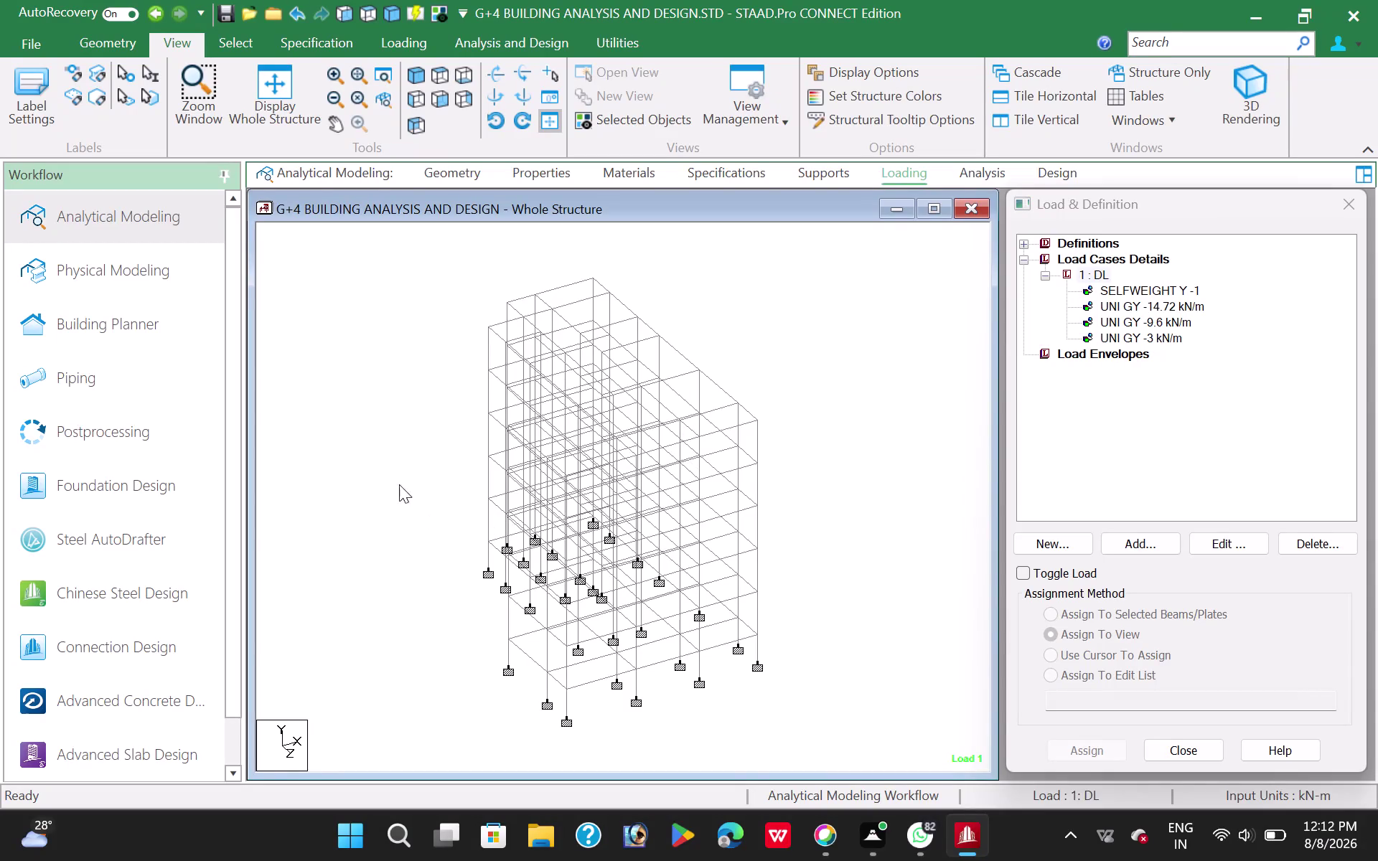
Display load case 1 DL: self-weight plus -14.72, -9.6 and -3 kN/m member loads on the frame.
click(383, 474)
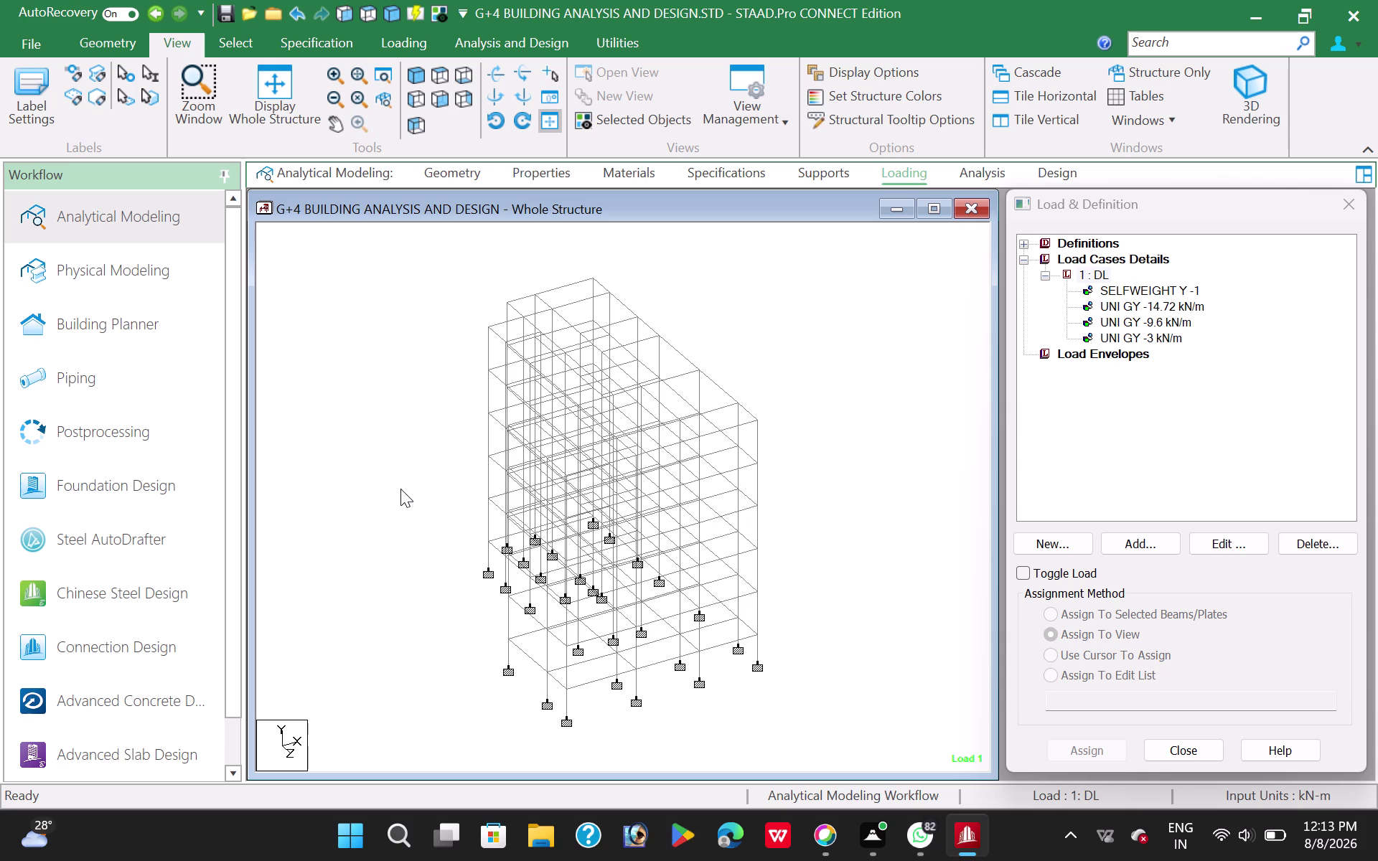
key(shift+e)
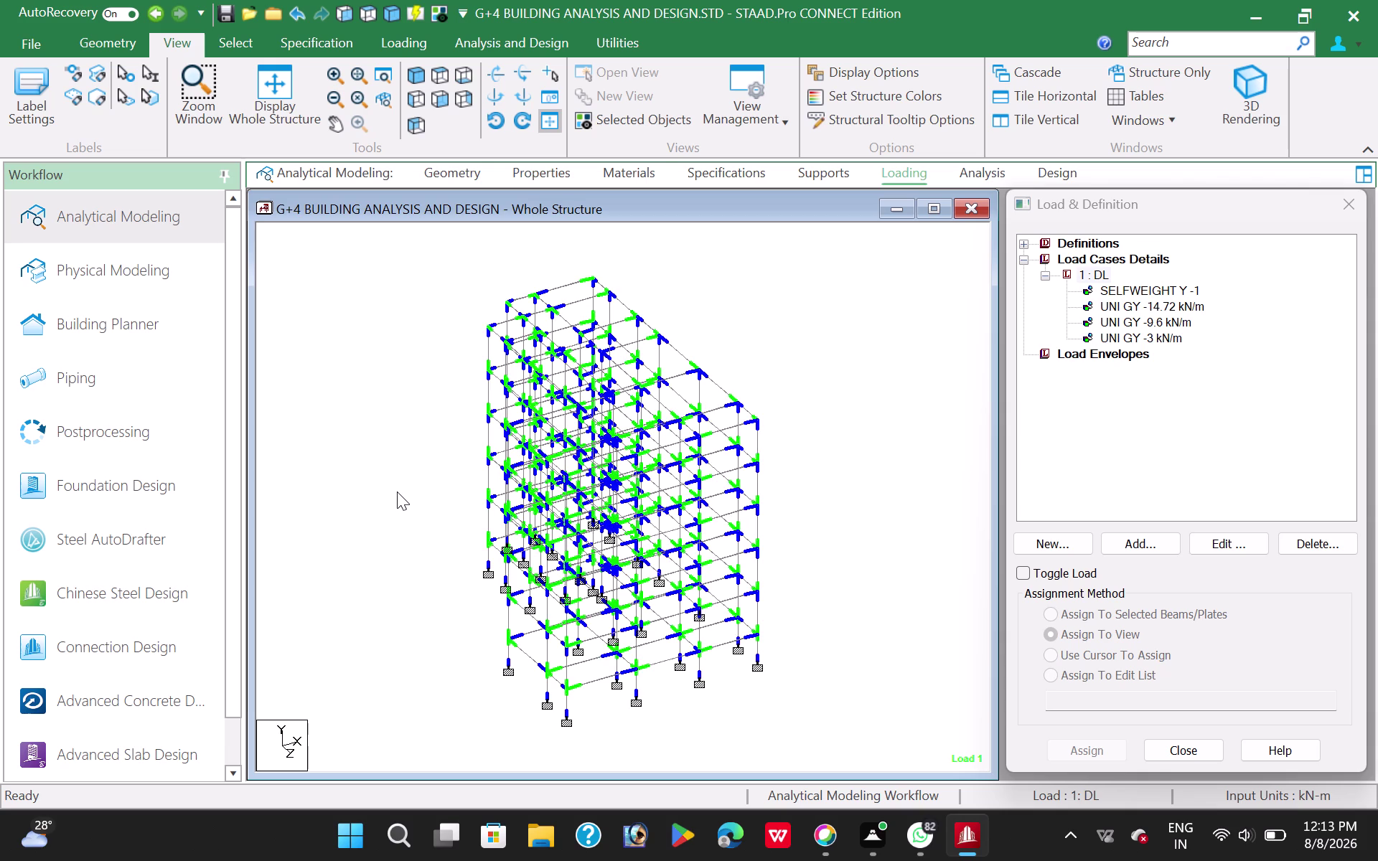
scroll(up, 3)
middle_drag(603, 702, 573, 694)
scroll(down, 3)
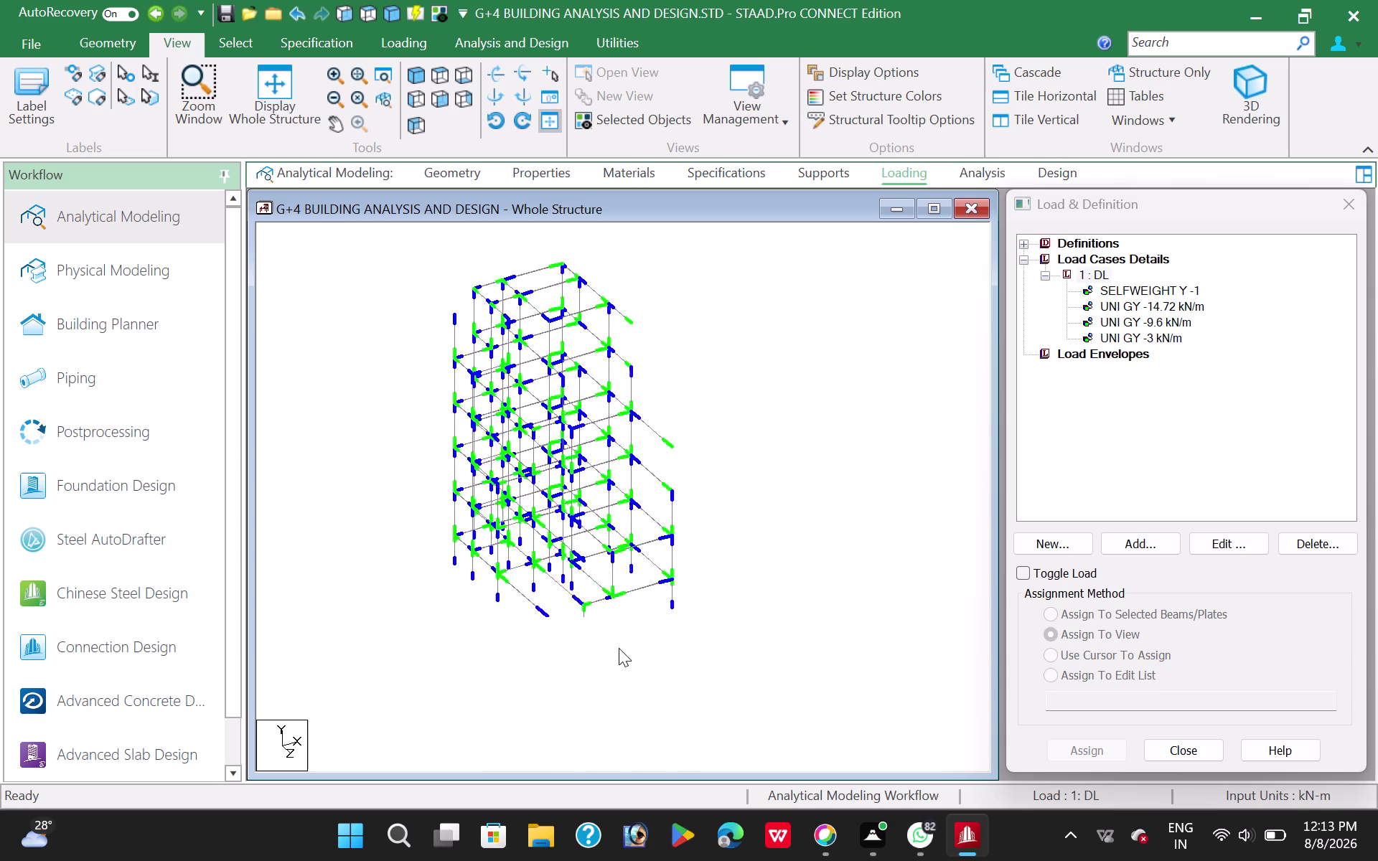
scroll(down, 3)
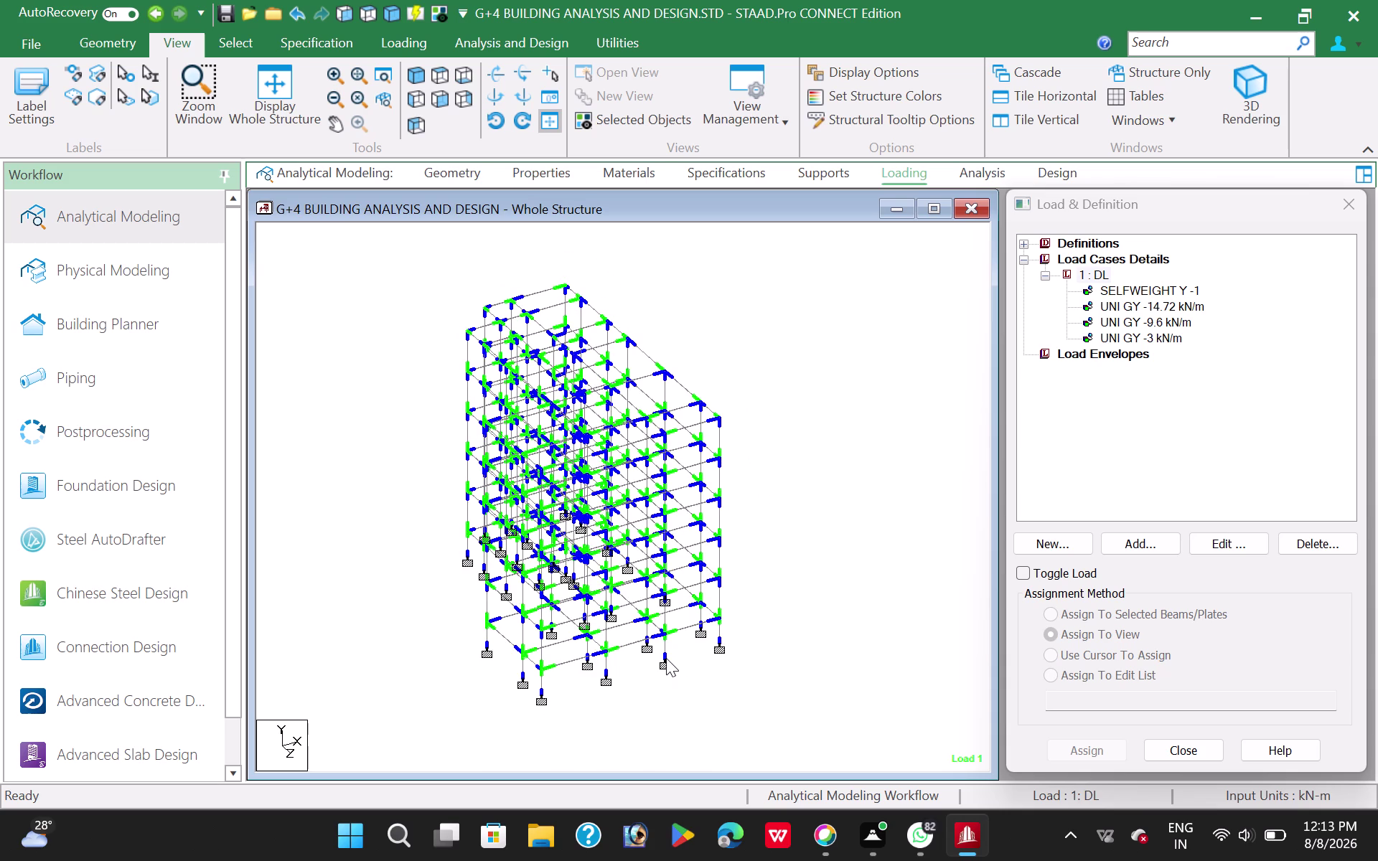
drag(430, 265, 807, 677)
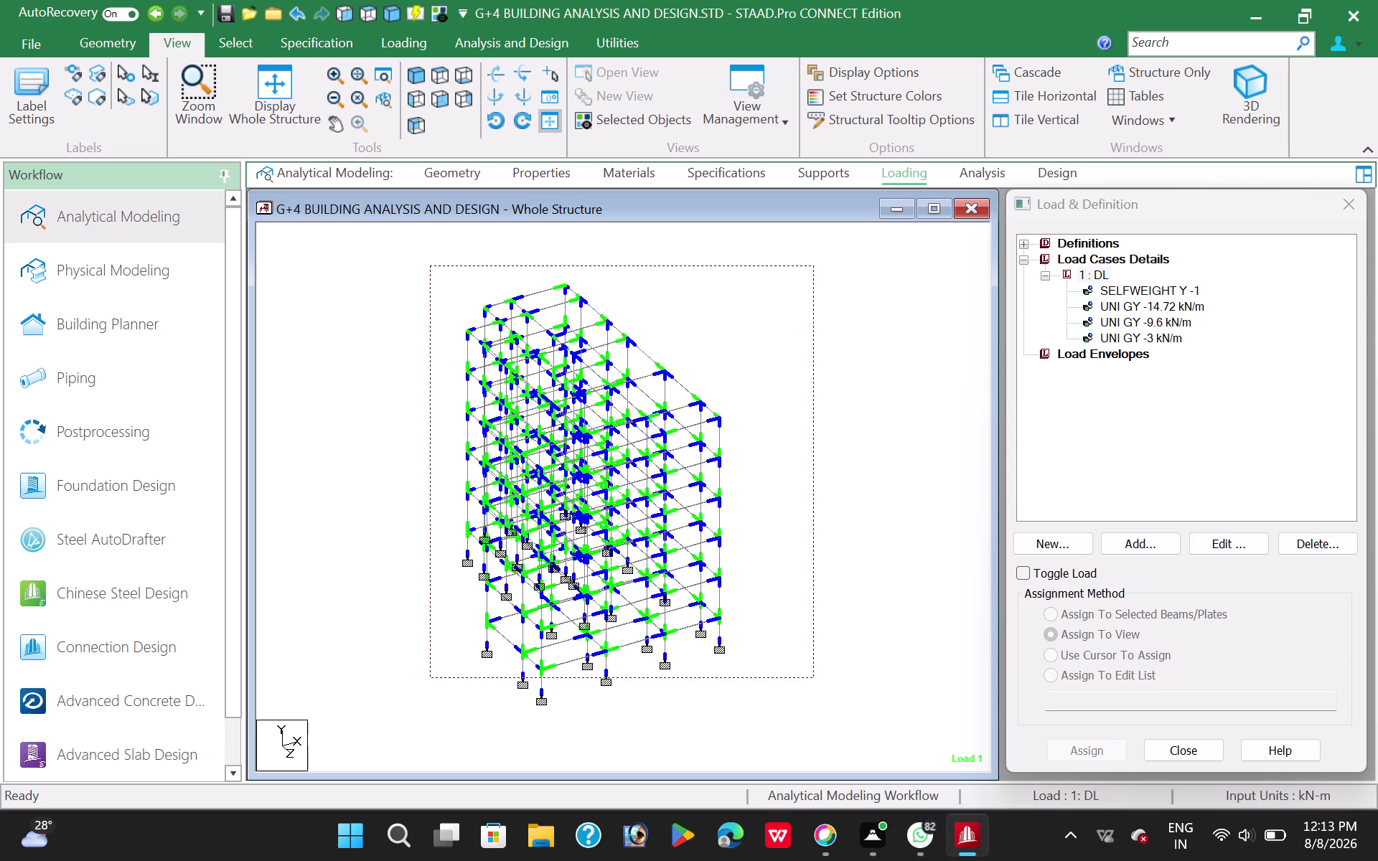
Window-select the whole frame and bring up Utilities > Beam Tools > Beam Incidence.
drag(807, 677, 774, 722)
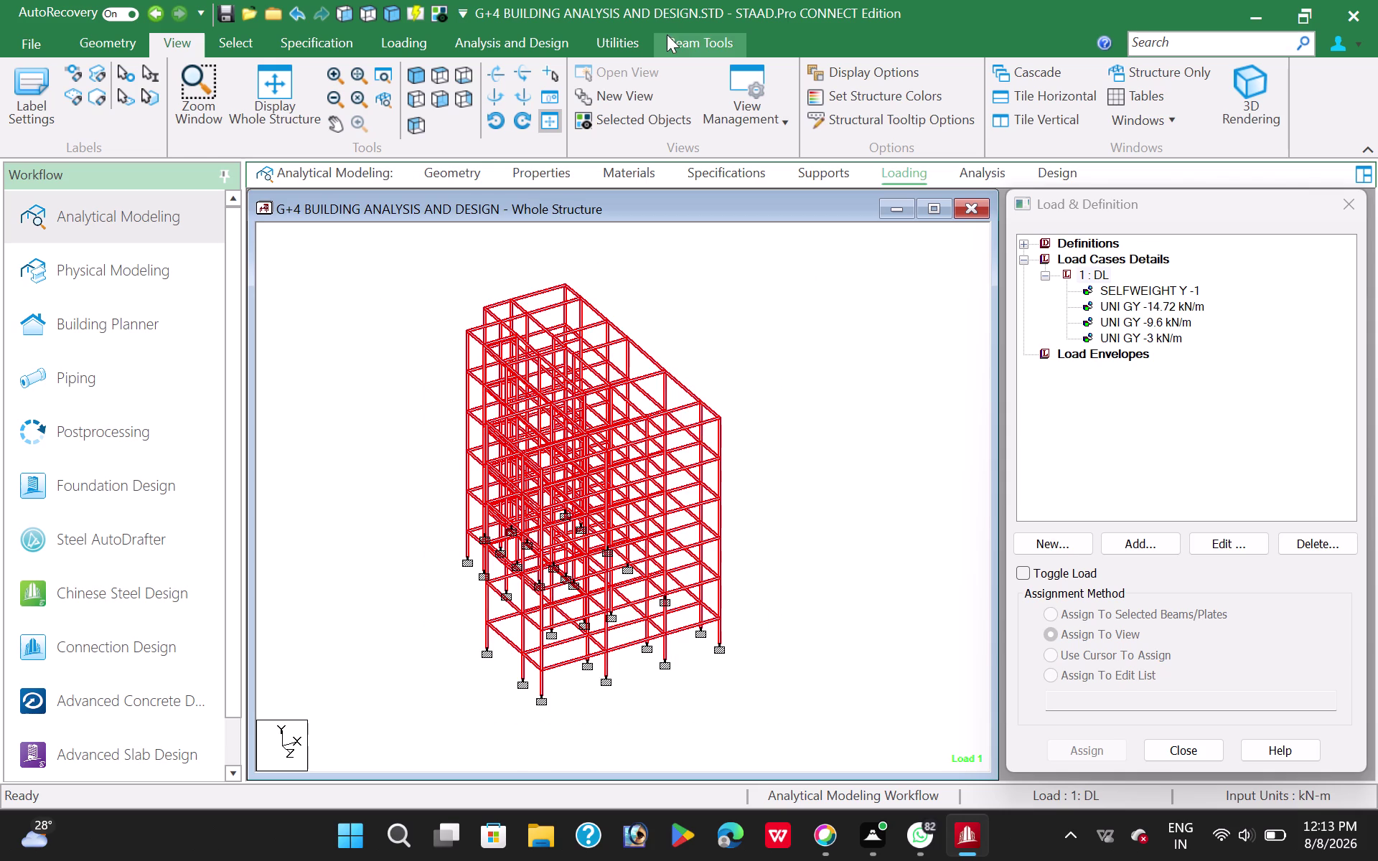
click(639, 41)
click(89, 128)
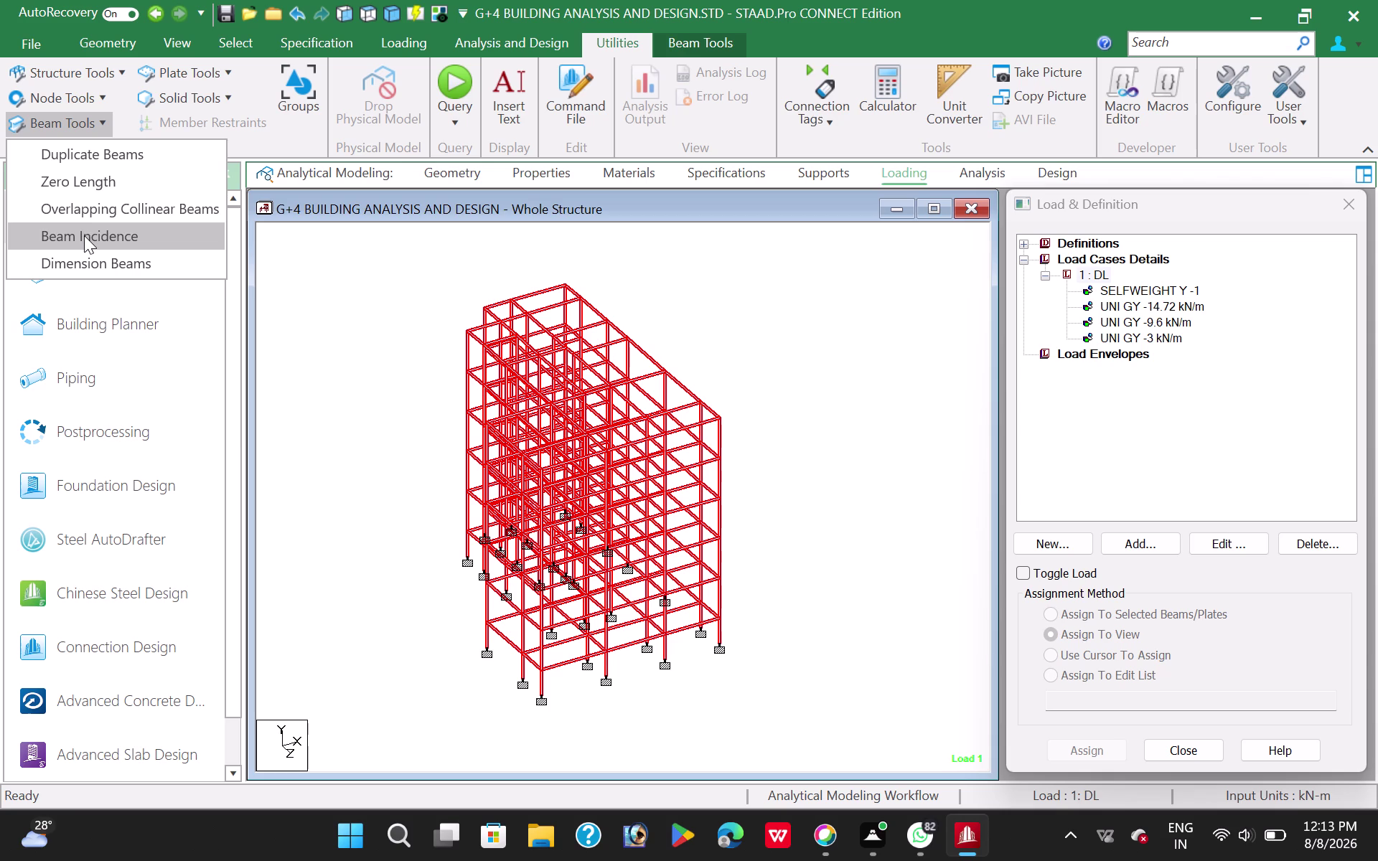
click(84, 236)
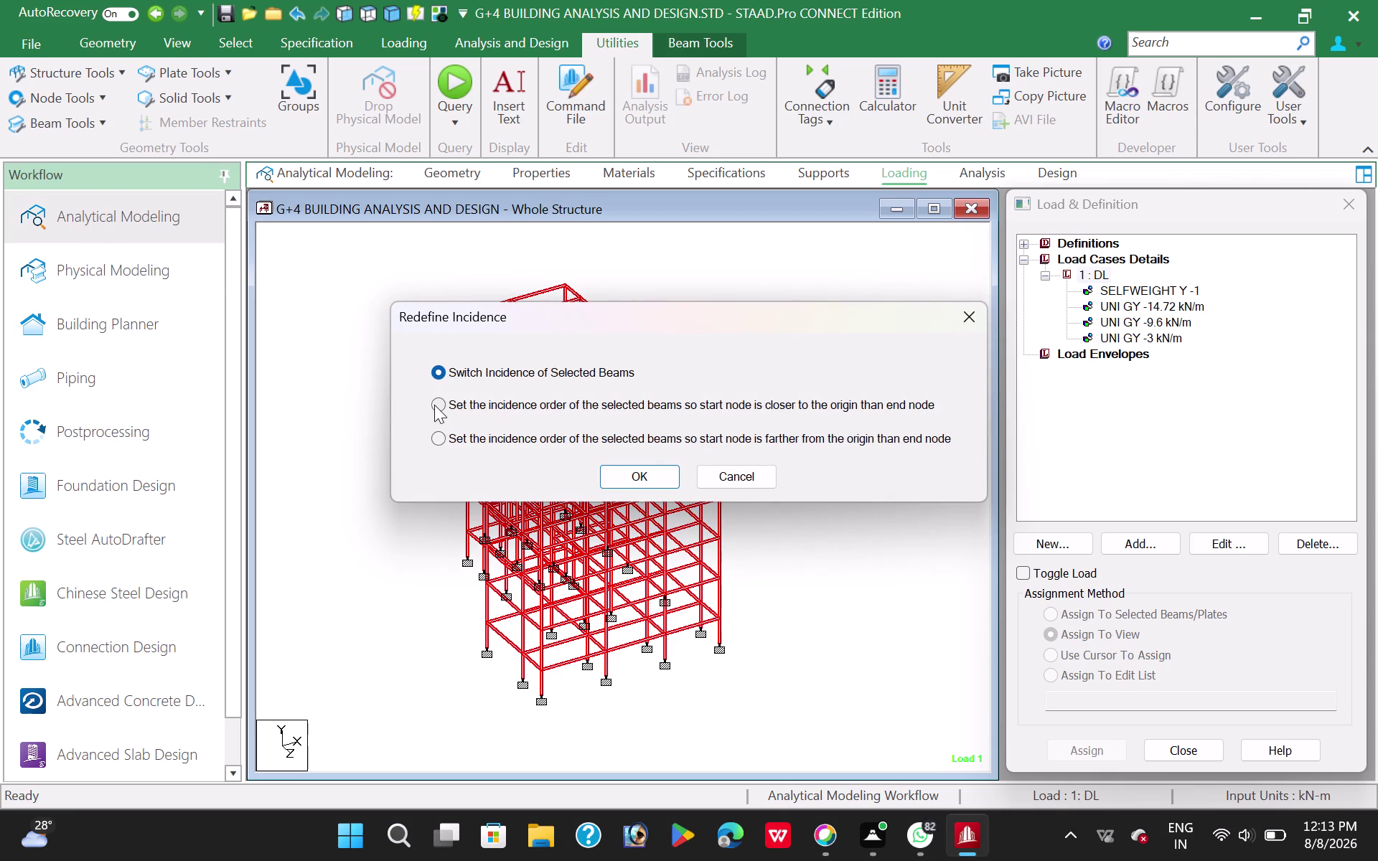
Redefine all beam incidences so start nodes are nearer the origin, then show the Beams table.
click(435, 405)
click(624, 478)
click(803, 379)
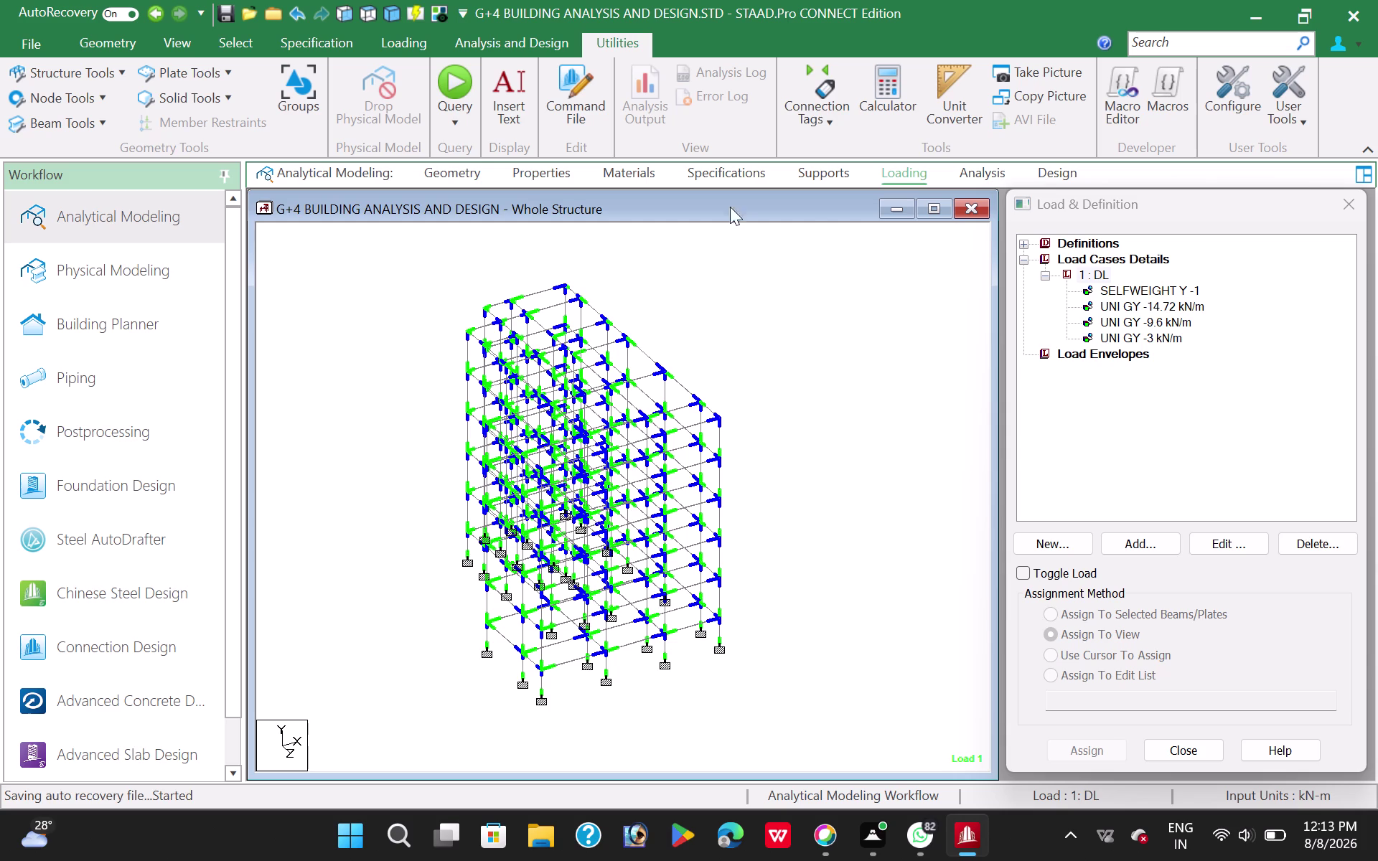
click(533, 174)
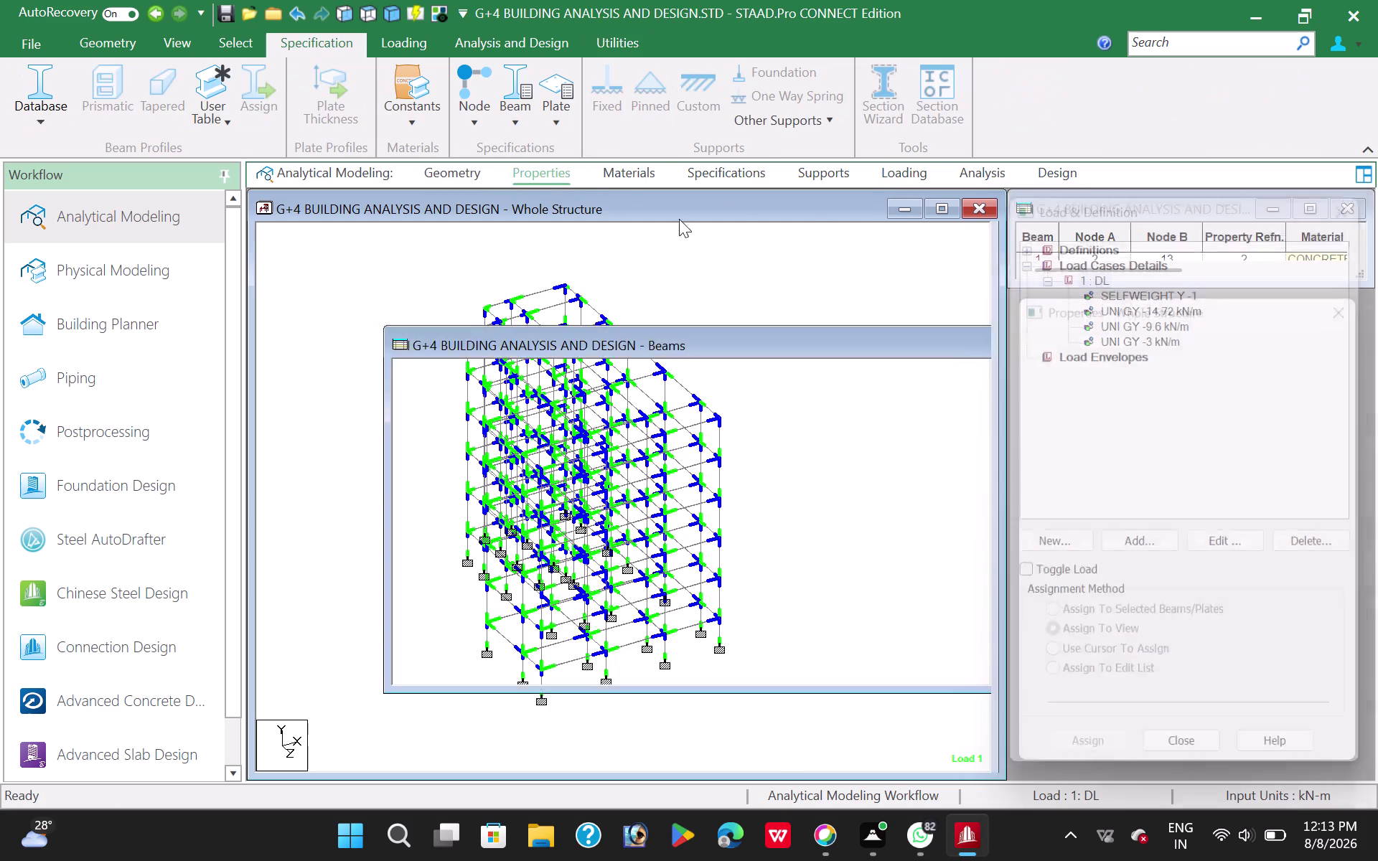